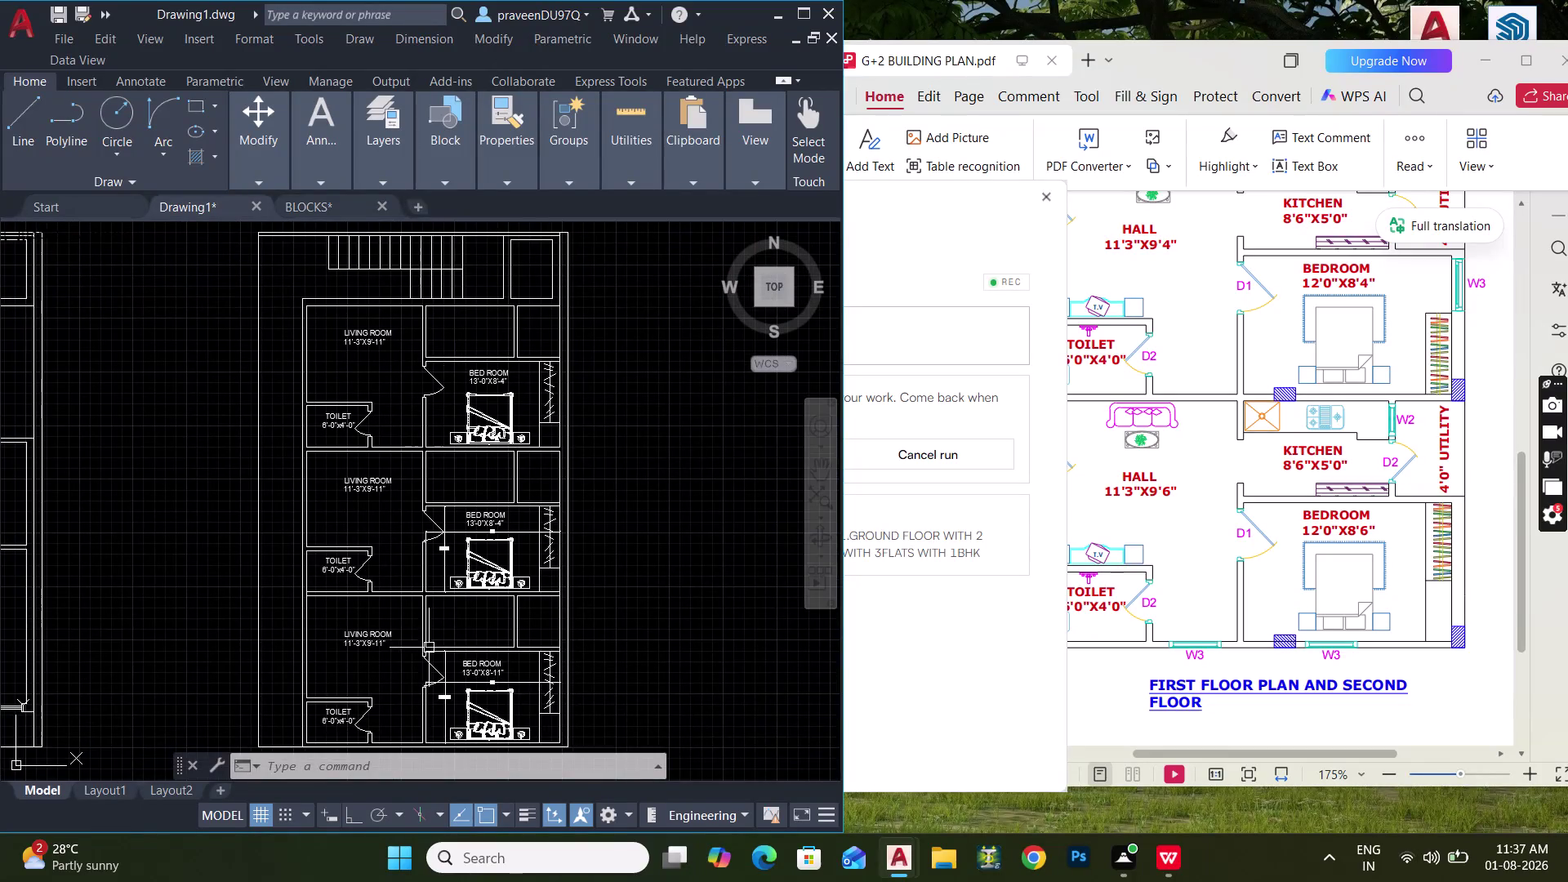
Erase the 8'-4" and 13' dimension lines inside the upper bedroom.
scroll(up, 3)
middle_drag(428, 406, 440, 469)
scroll(up, 3)
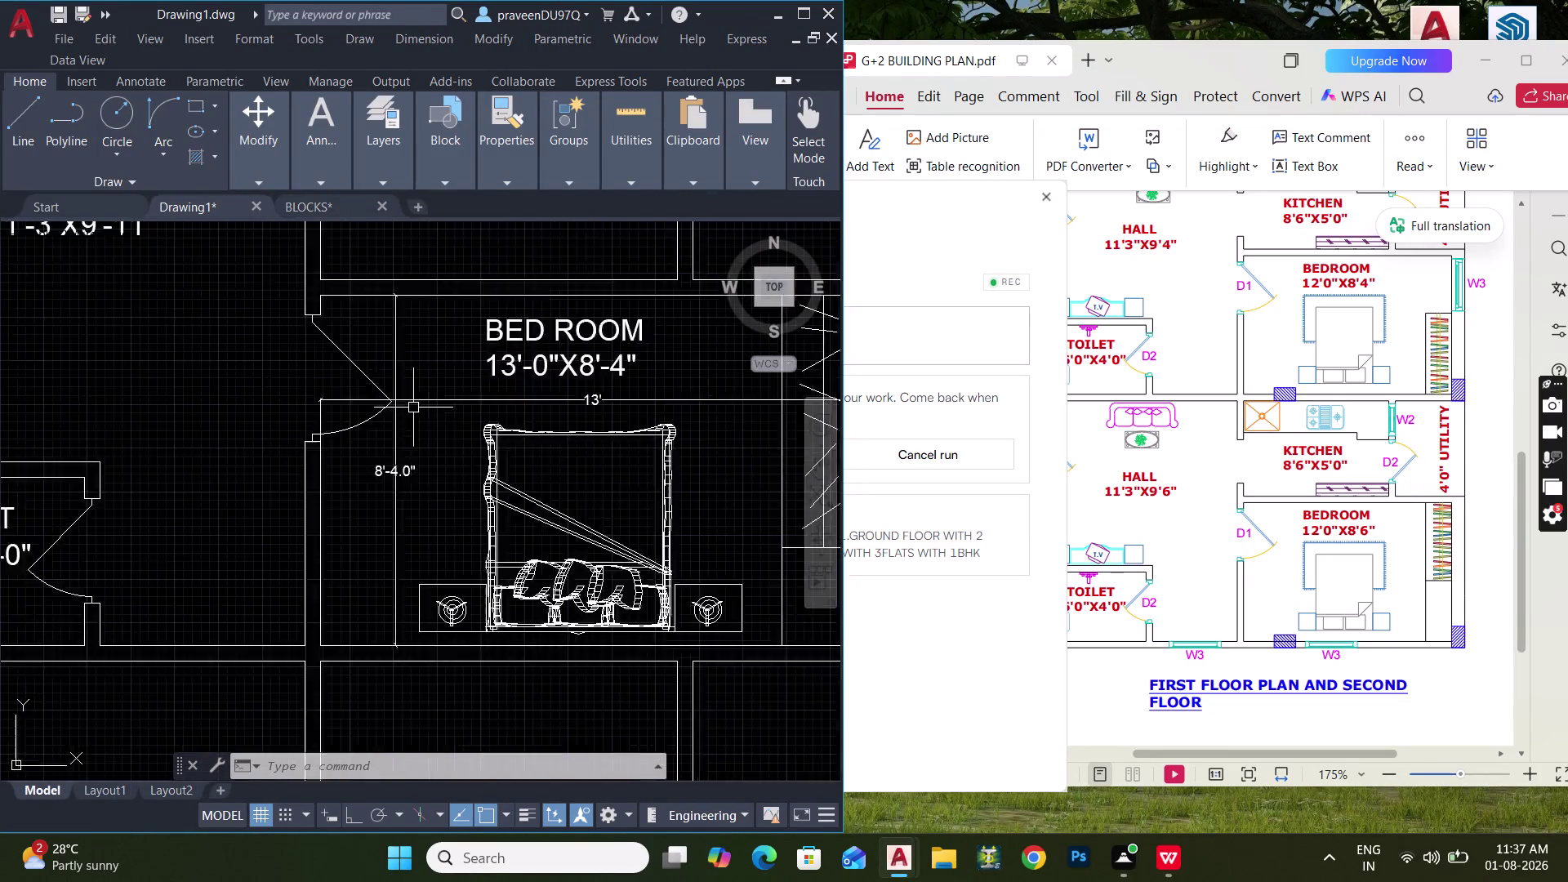
scroll(up, 3)
drag(417, 408, 402, 402)
click(361, 351)
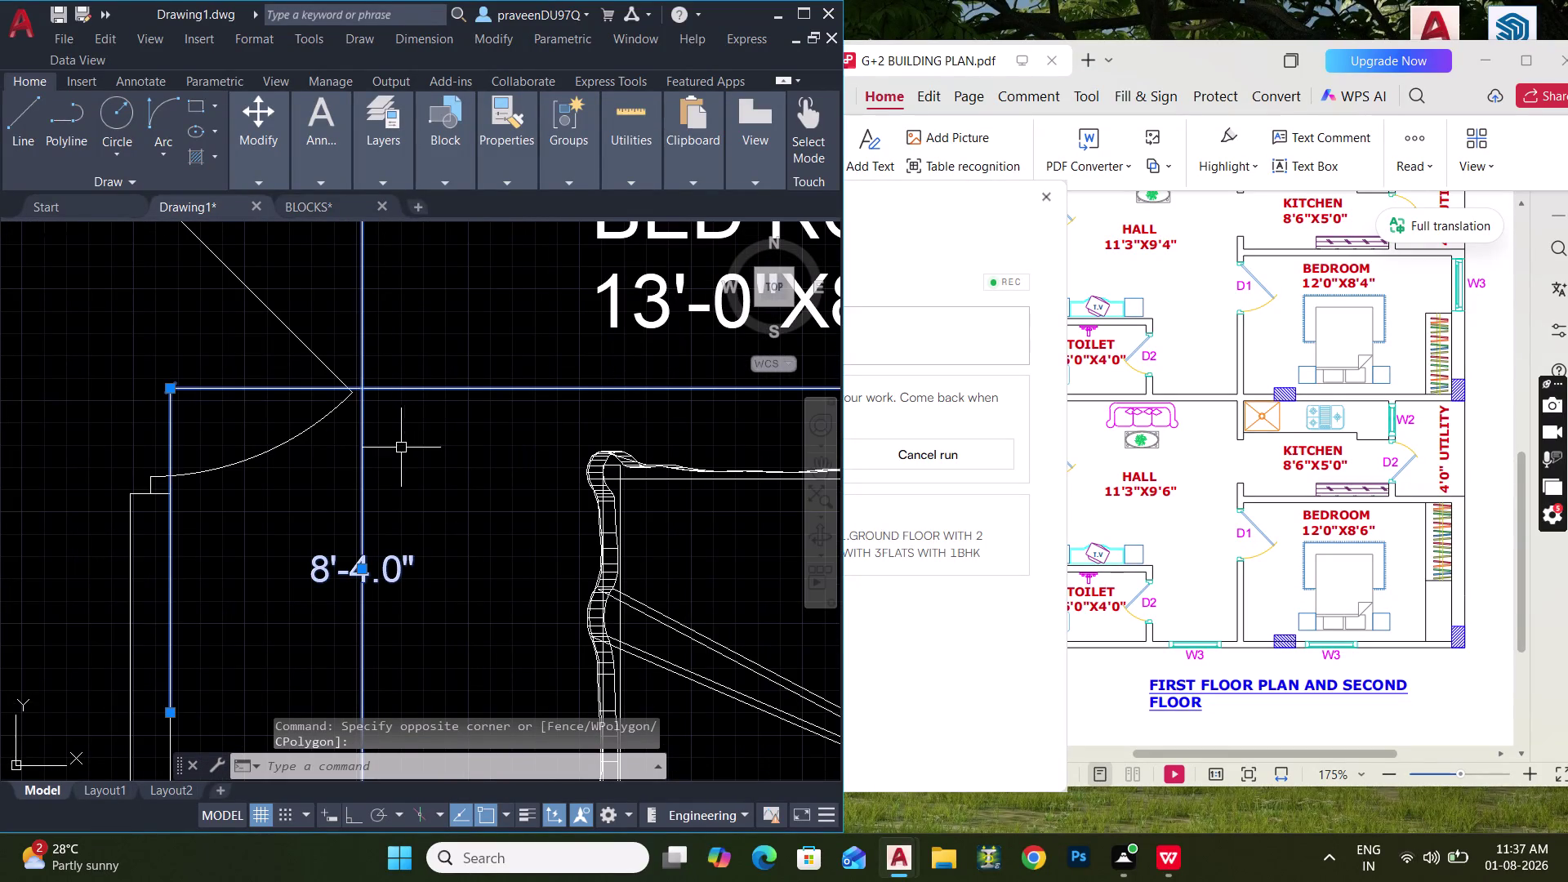
key(Delete)
Erase the dimension lines inside the next bedroom.
scroll(down, 3)
middle_drag(393, 500, 496, 290)
middle_drag(458, 475, 522, 240)
middle_drag(504, 406, 491, 257)
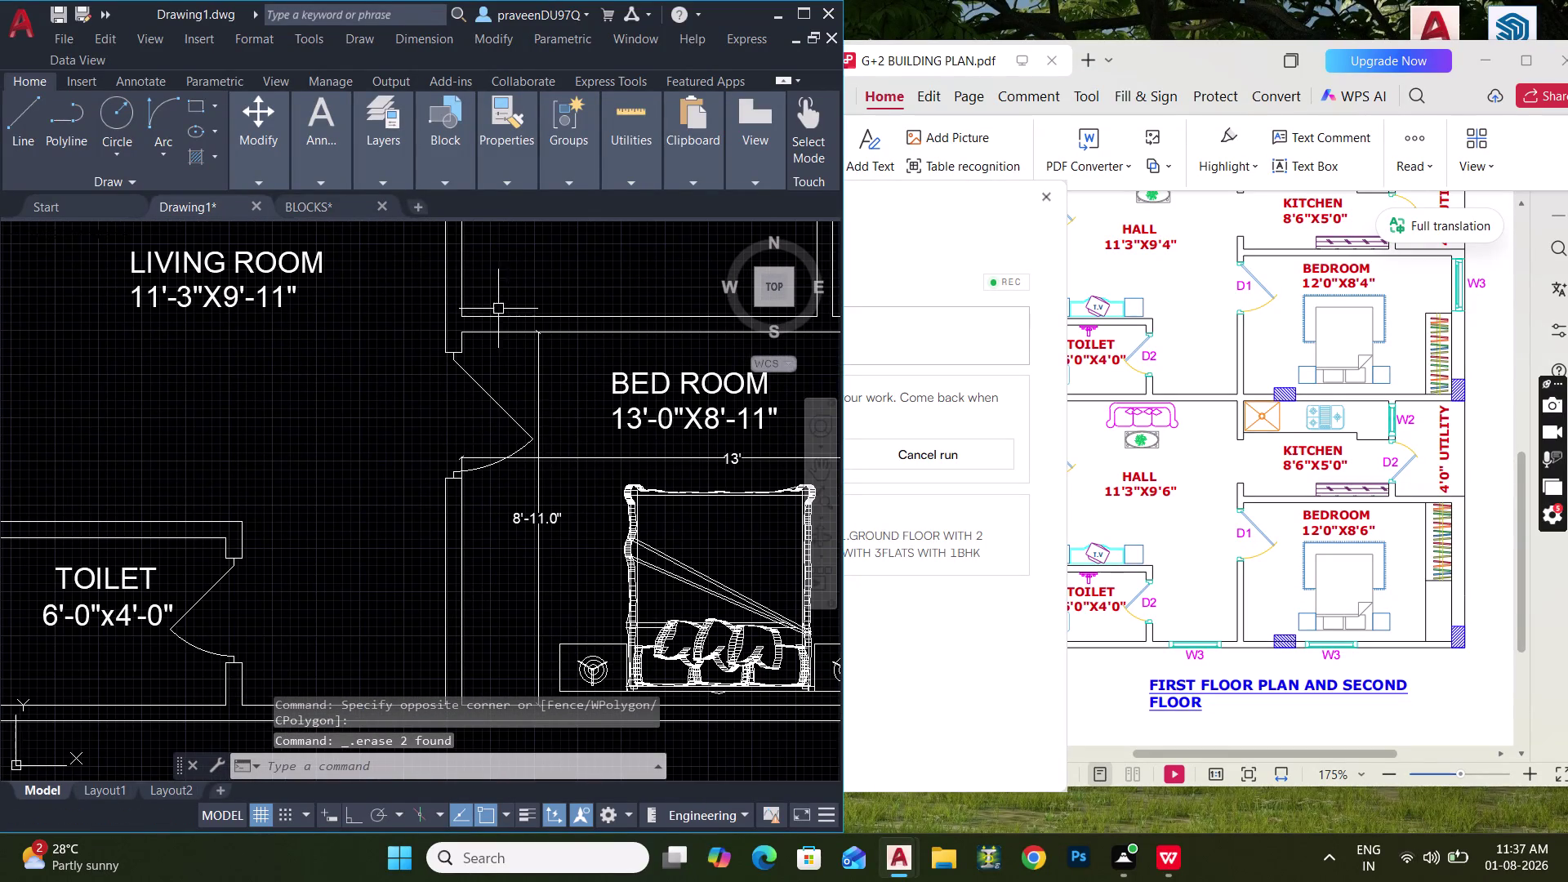
scroll(up, 3)
drag(548, 464, 513, 443)
click(486, 414)
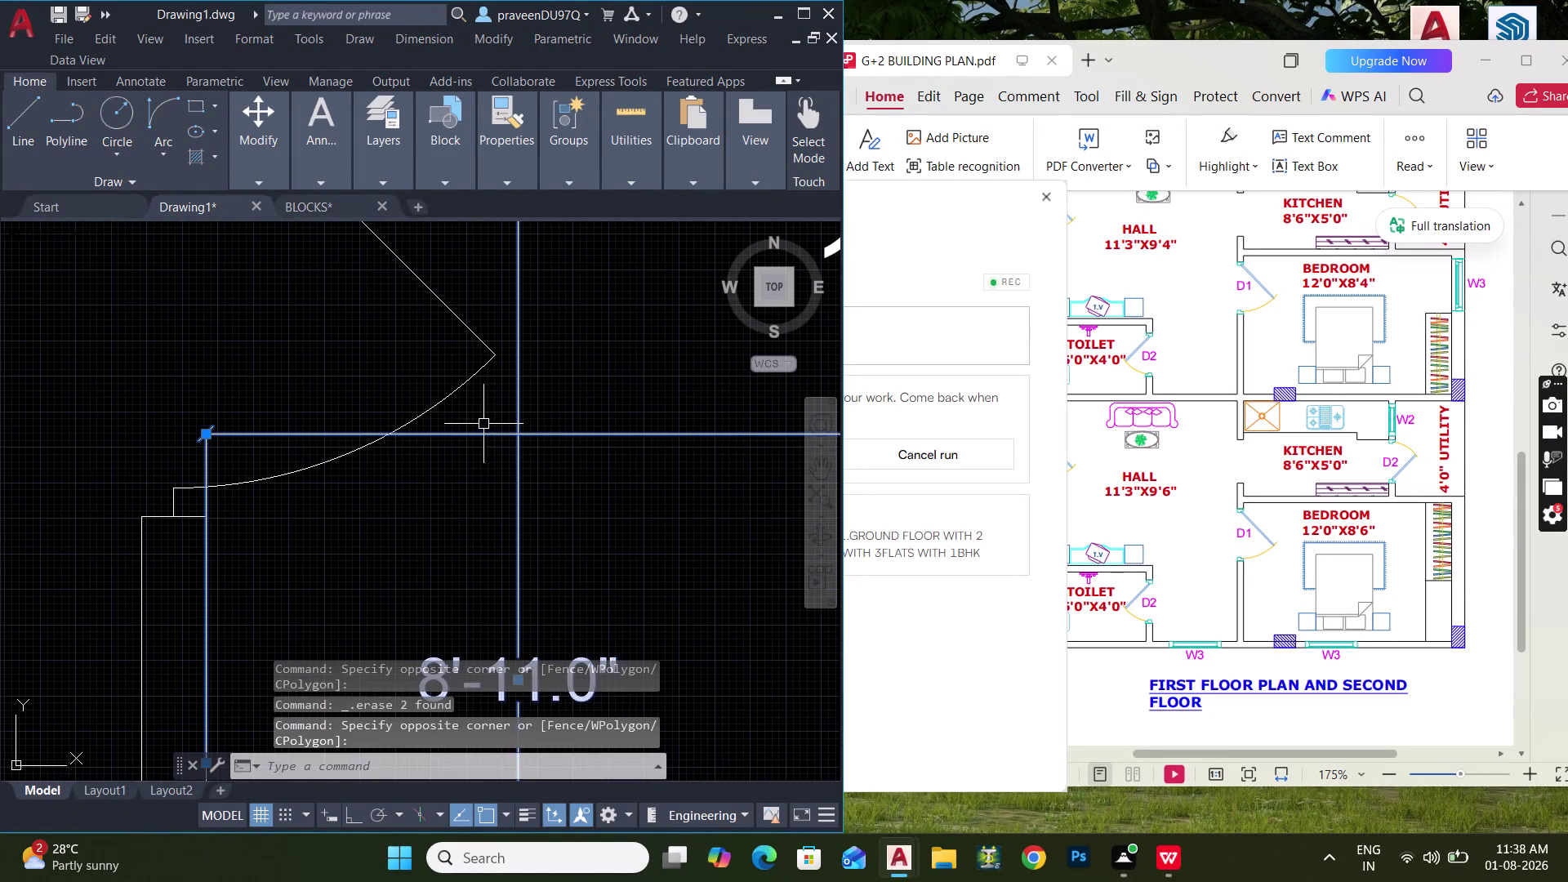
key(Delete)
Pan across the stacked floors to check for remaining dimensions, ending with all three in view.
scroll(down, 3)
middle_drag(470, 488, 472, 646)
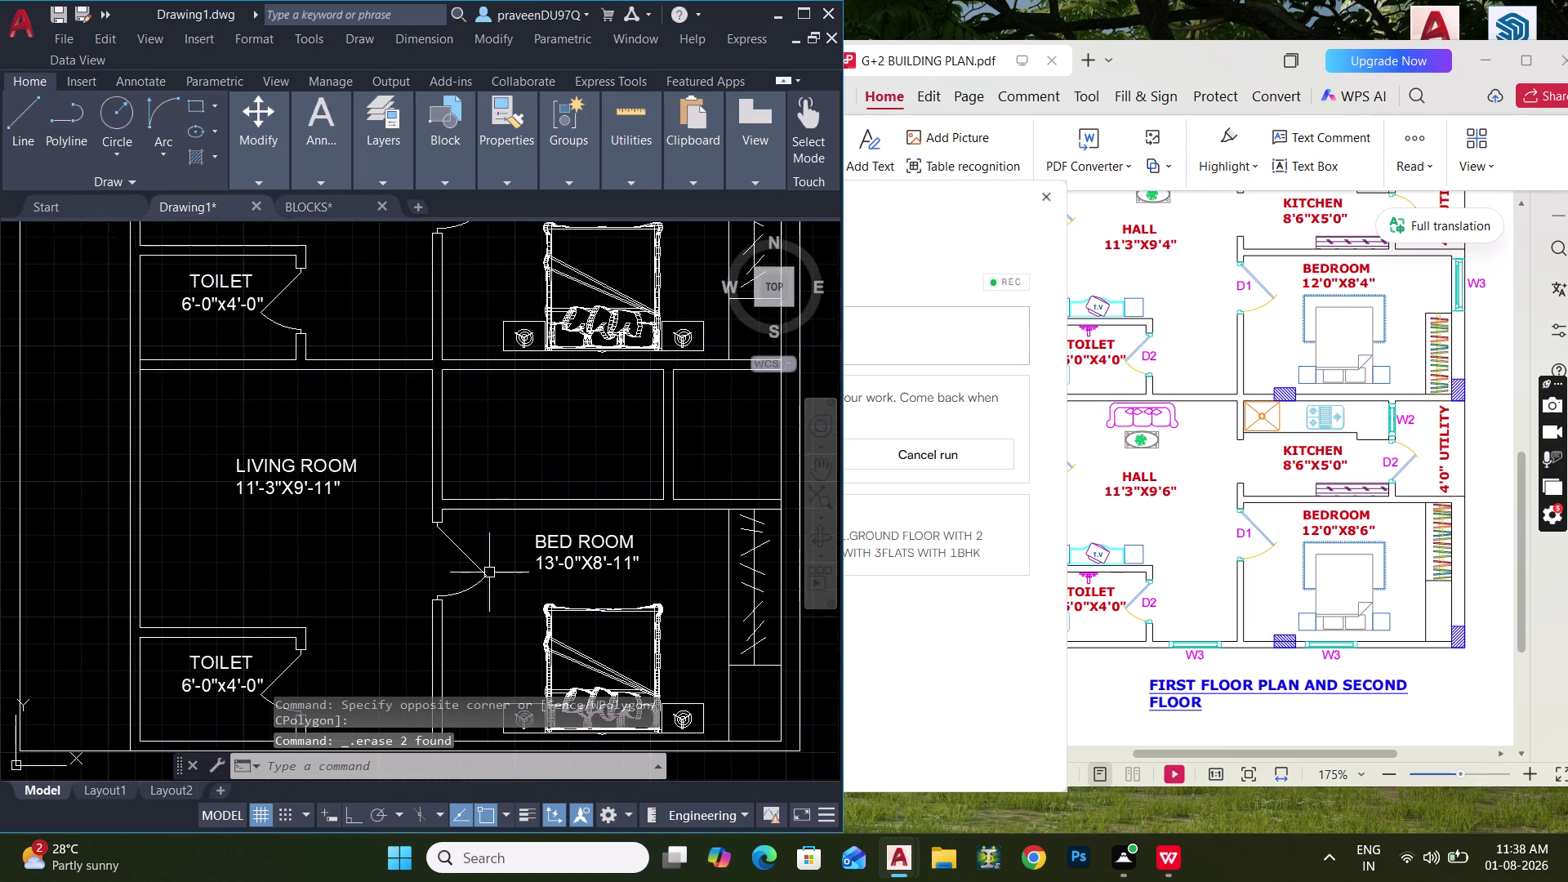
middle_drag(492, 522, 492, 653)
middle_drag(512, 529, 518, 598)
middle_drag(522, 442, 524, 601)
middle_drag(531, 499, 532, 604)
middle_drag(525, 480, 530, 587)
middle_drag(534, 488, 531, 624)
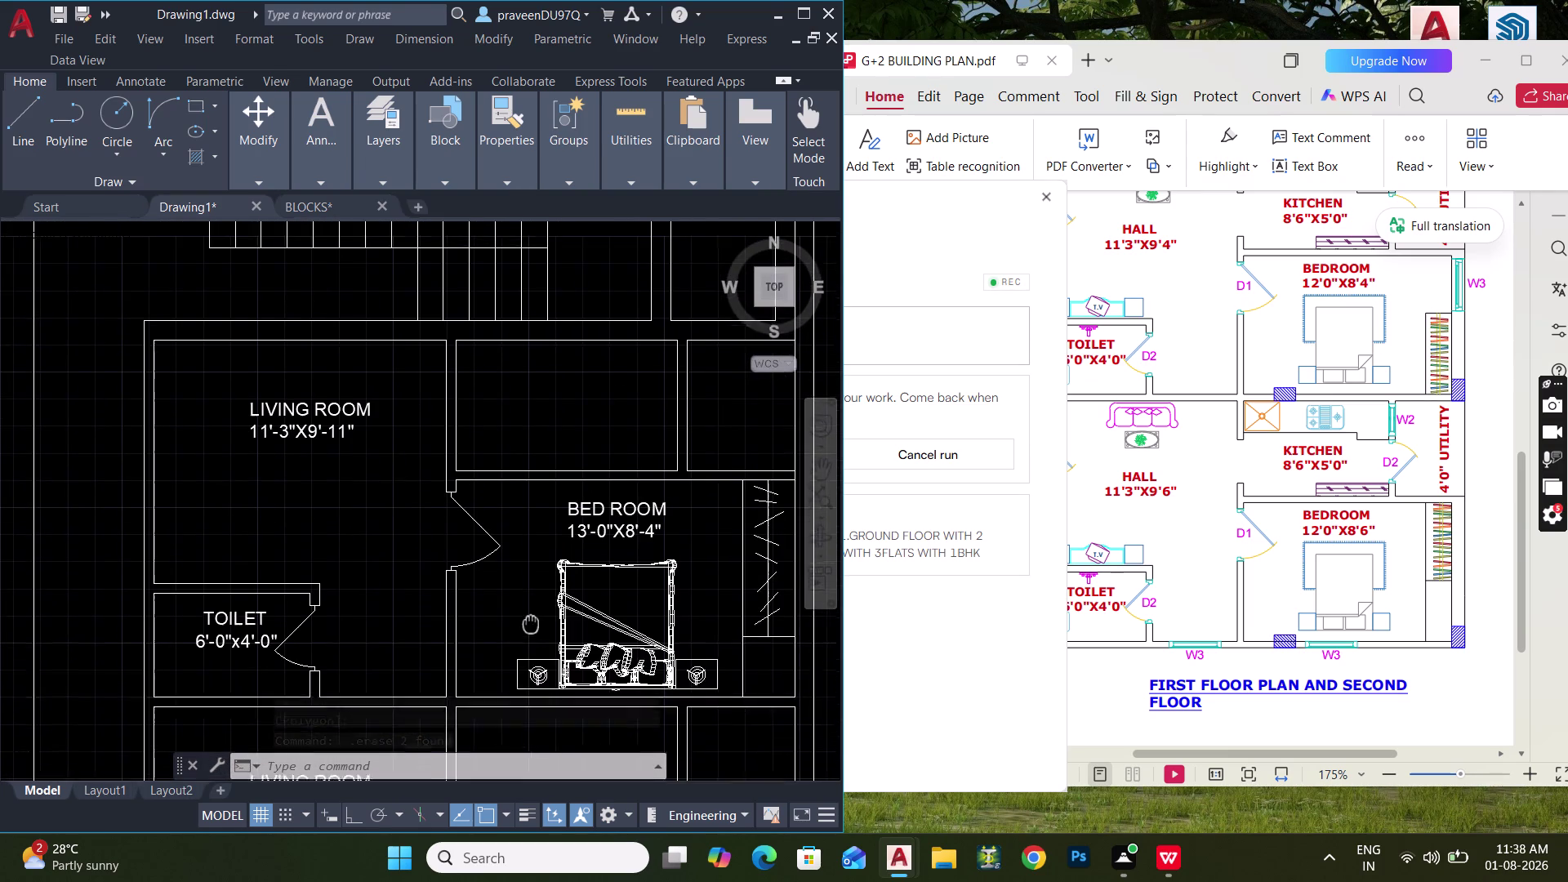
middle_drag(531, 624, 533, 633)
middle_drag(489, 634, 531, 420)
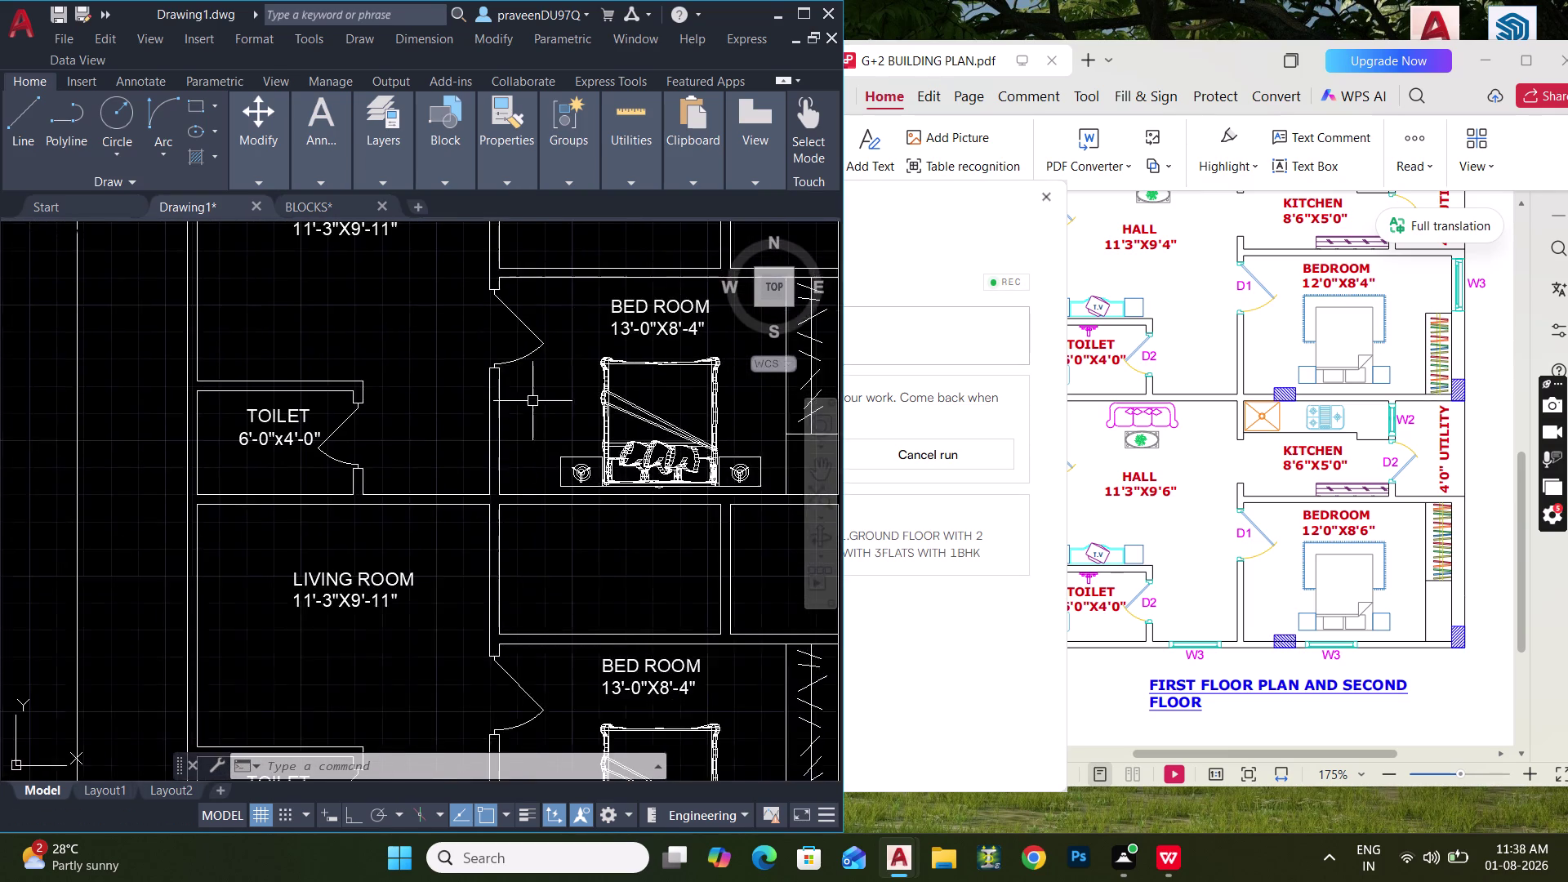
scroll(down, 3)
middle_drag(529, 500, 541, 355)
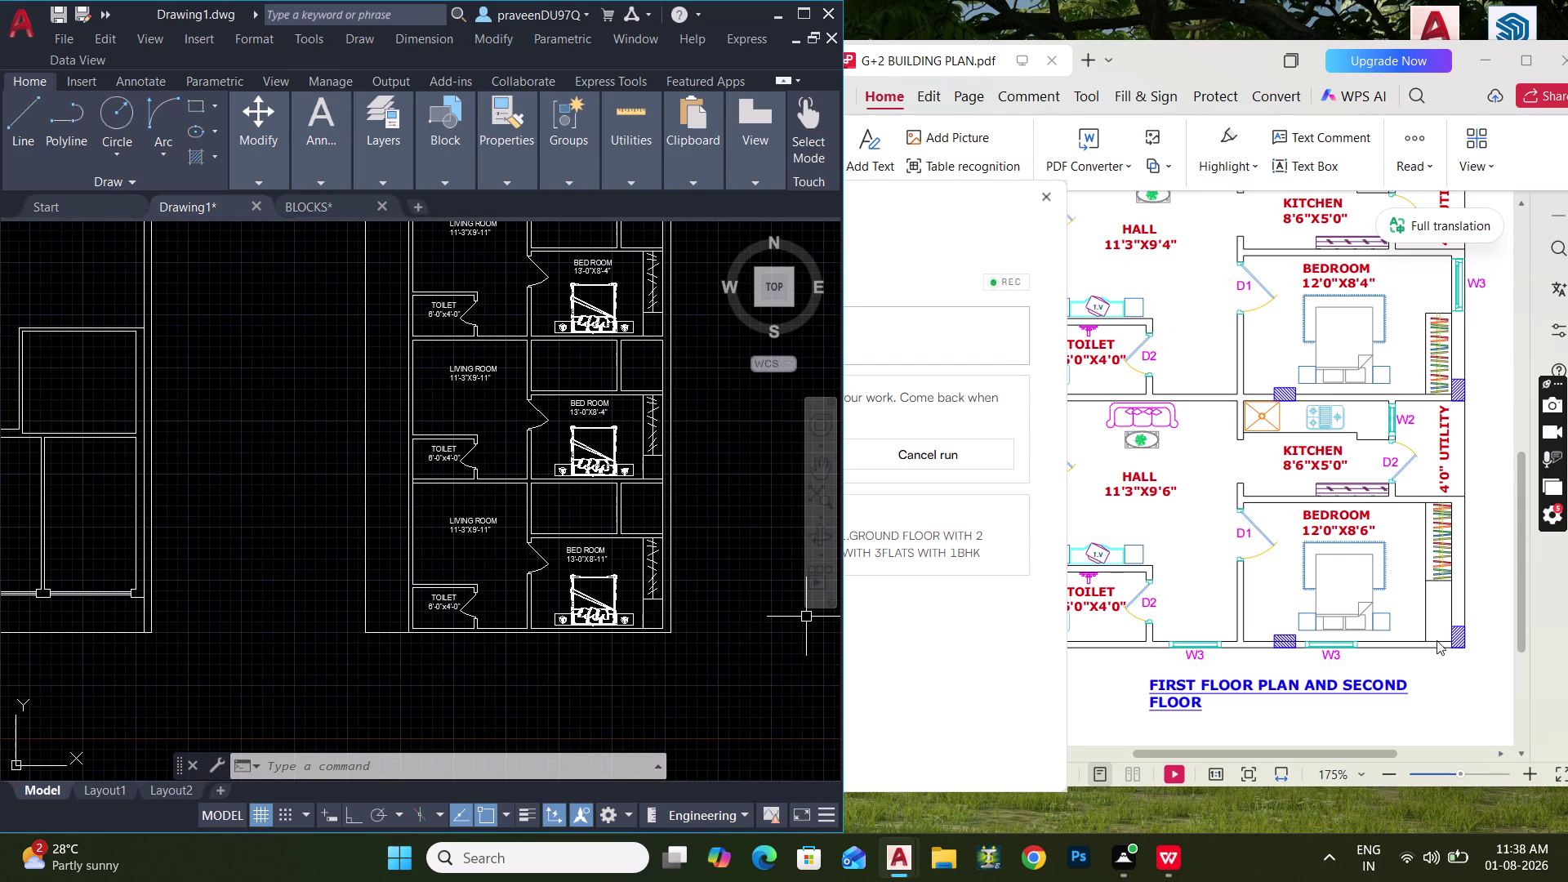
Bring the WPS reference plan forward, widen the viewer, and centre the lower flat's layout.
scroll(down, 3)
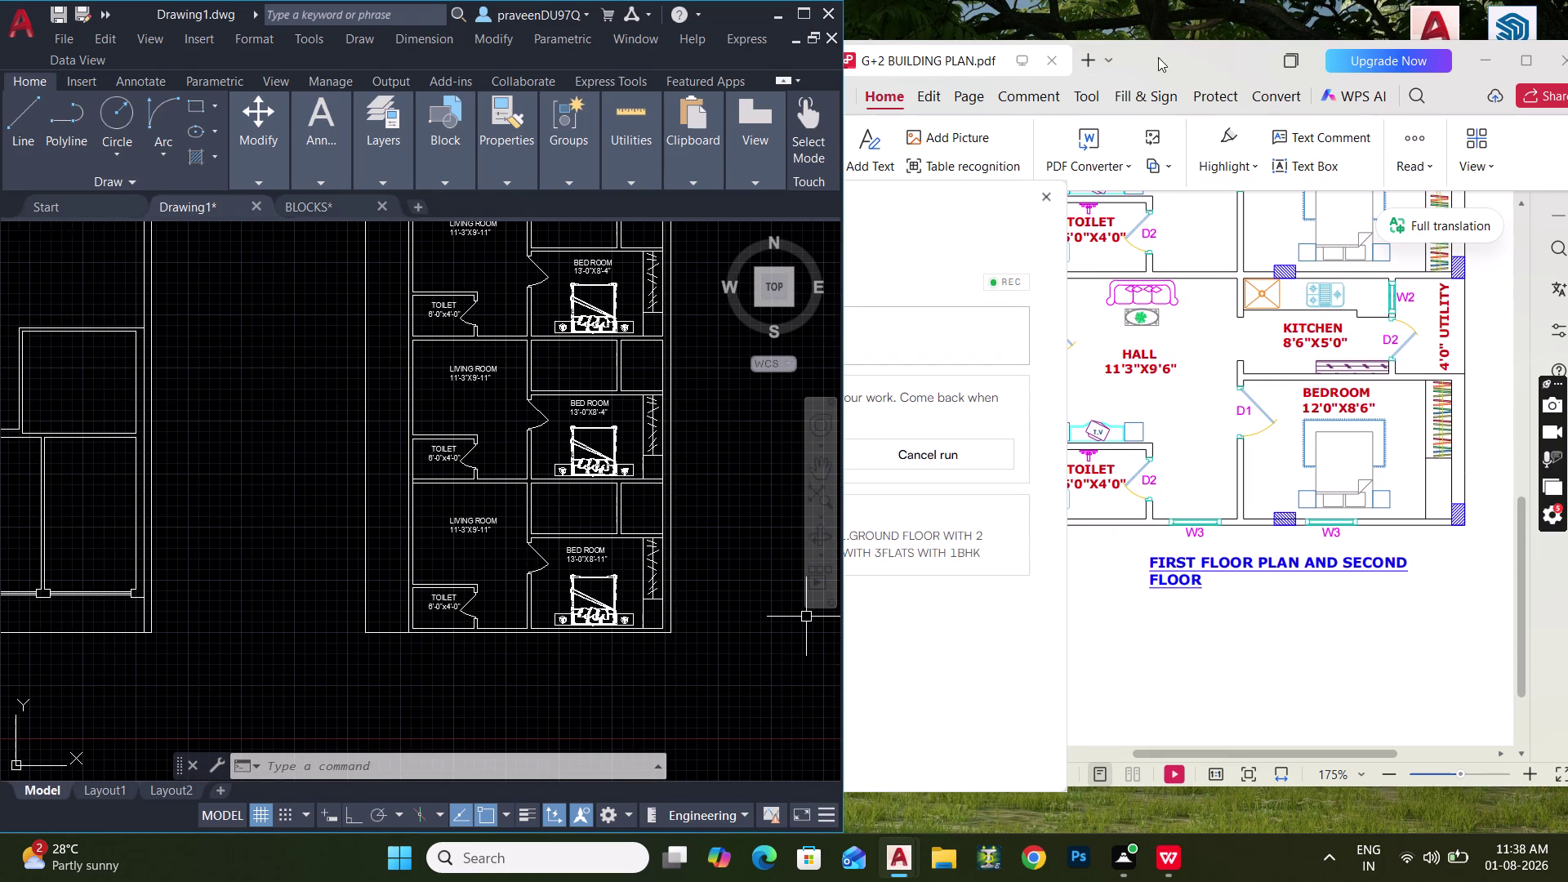